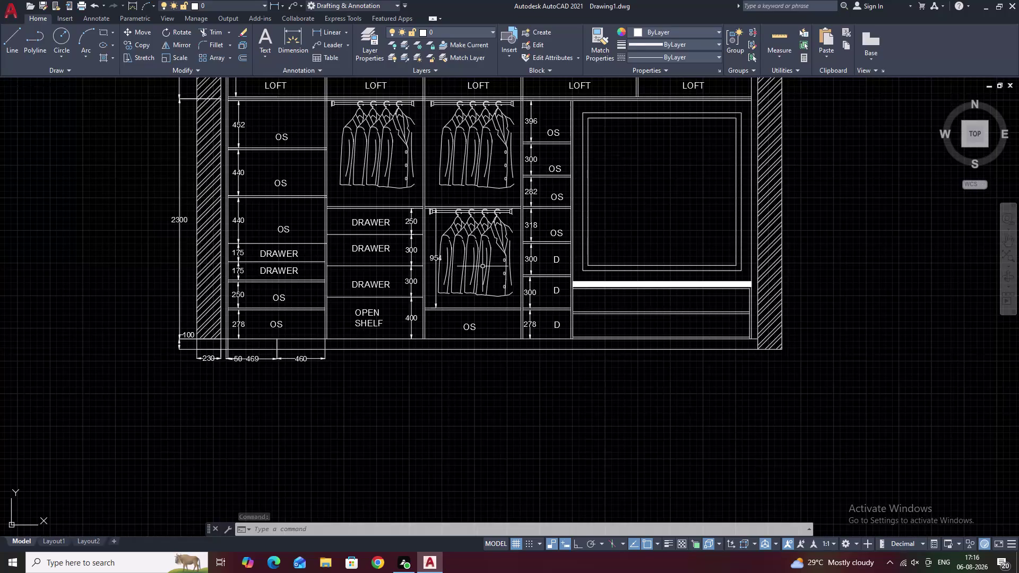
Select the whole elevation without shutters with a crossing lasso.
middle_drag(483, 267, 588, 315)
scroll(up, 3)
scroll(down, 3)
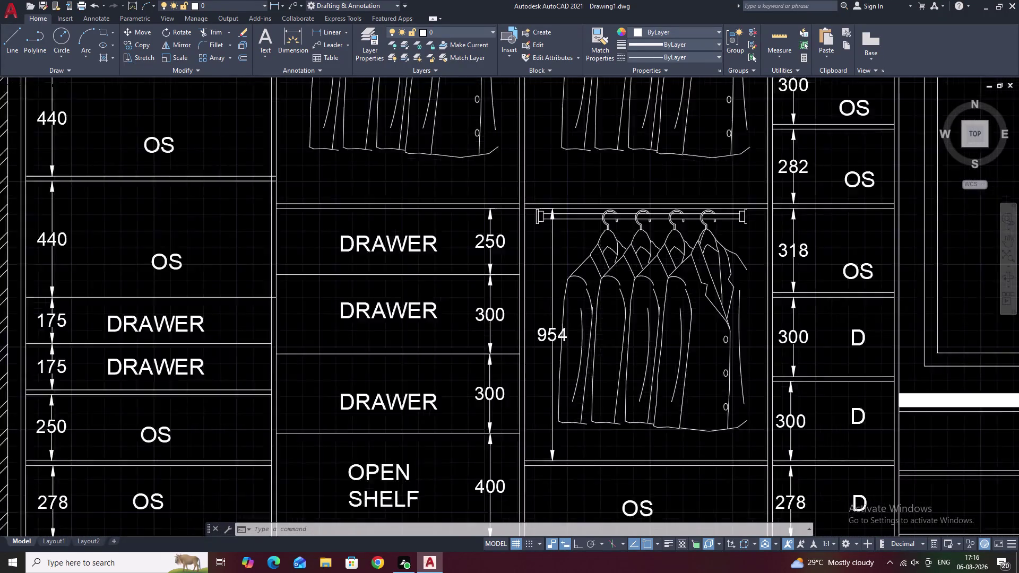
scroll(down, 3)
scroll(down, 3)
middle_drag(595, 301, 675, 301)
middle_drag(422, 292, 562, 298)
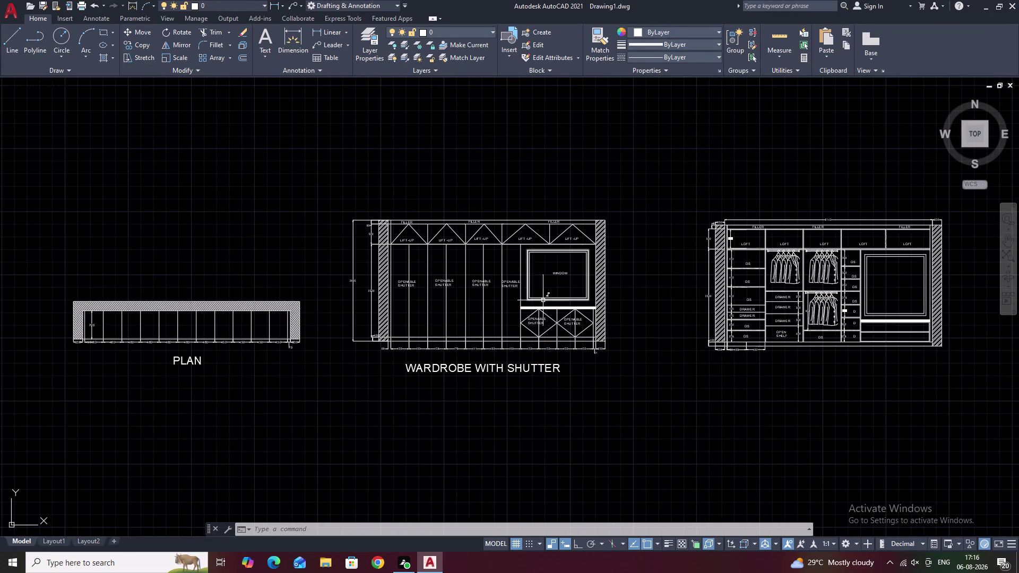
drag(963, 222, 947, 396)
click(948, 395)
right_click(949, 394)
right_click(950, 393)
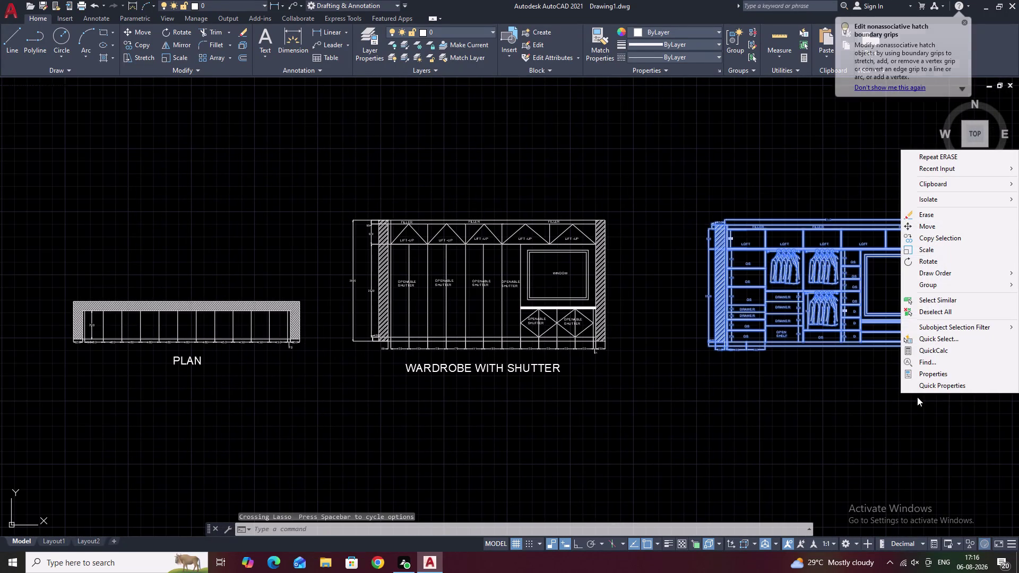
click(804, 391)
Move the elevation from its bottom-left corner level with the shutter drawing's base.
text(M)
key(space)
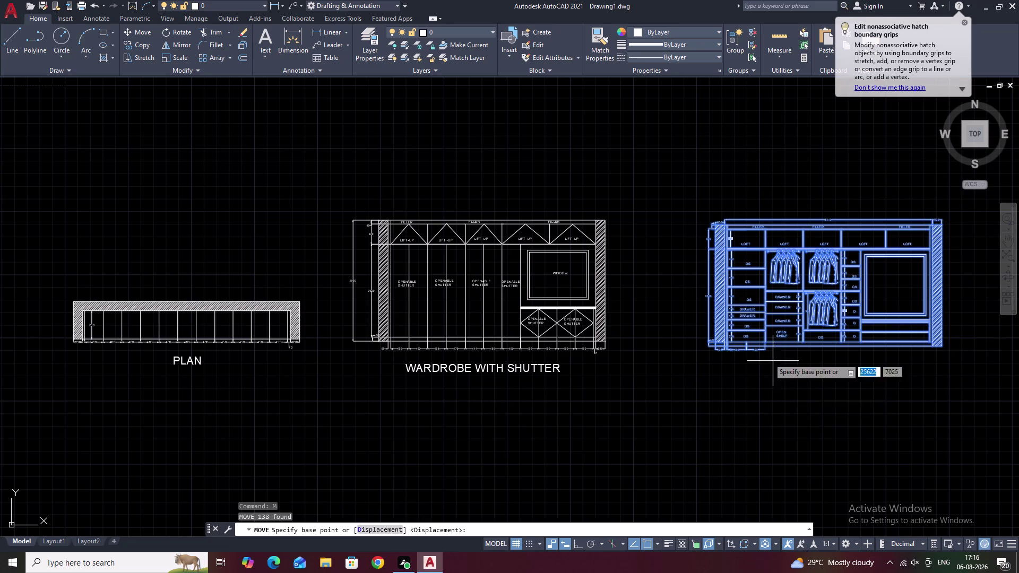
scroll(up, 3)
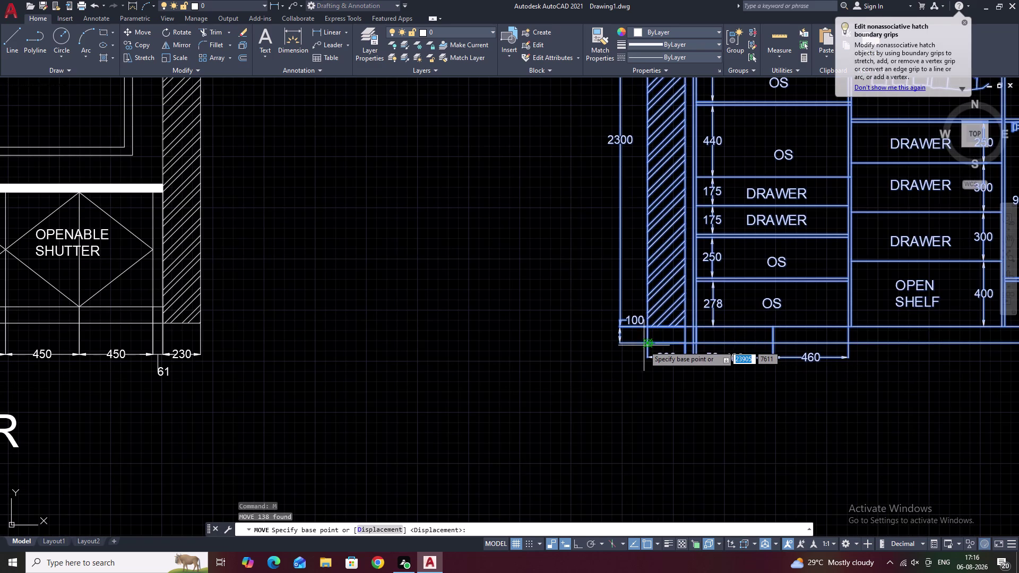
click(647, 345)
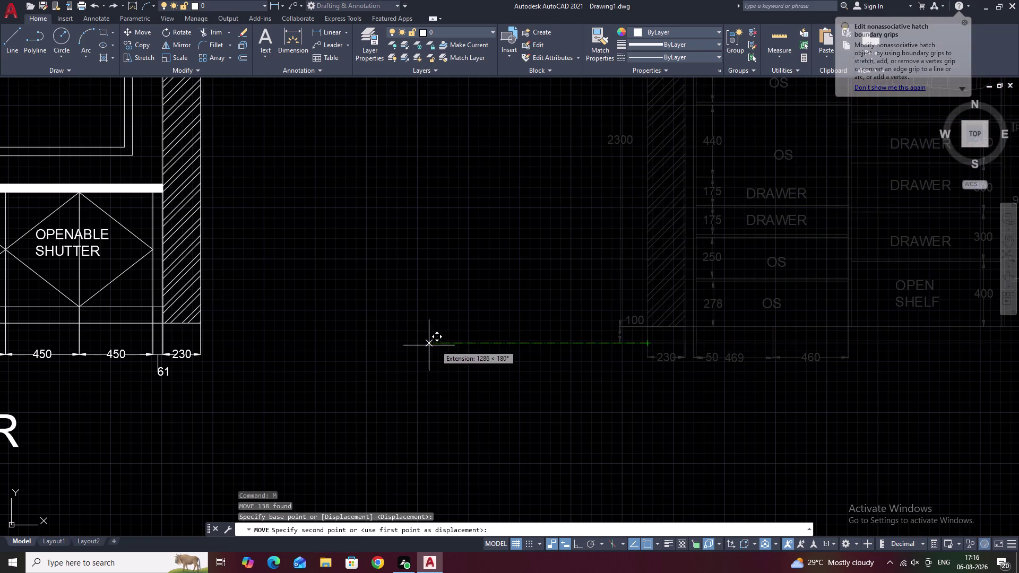
click(396, 347)
key(Escape)
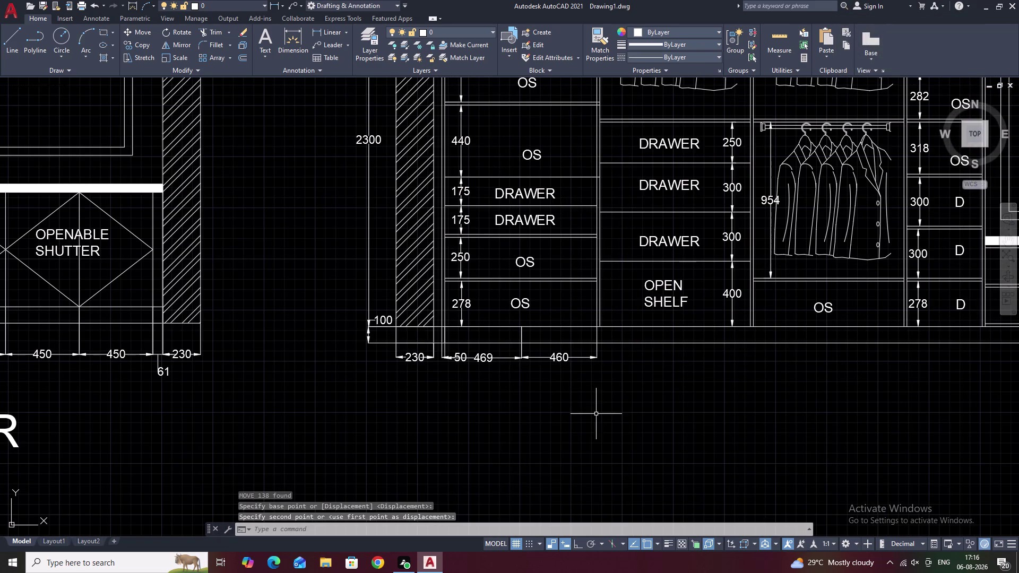
scroll(down, 3)
scroll(down, 3)
middle_drag(595, 429, 667, 426)
scroll(up, 3)
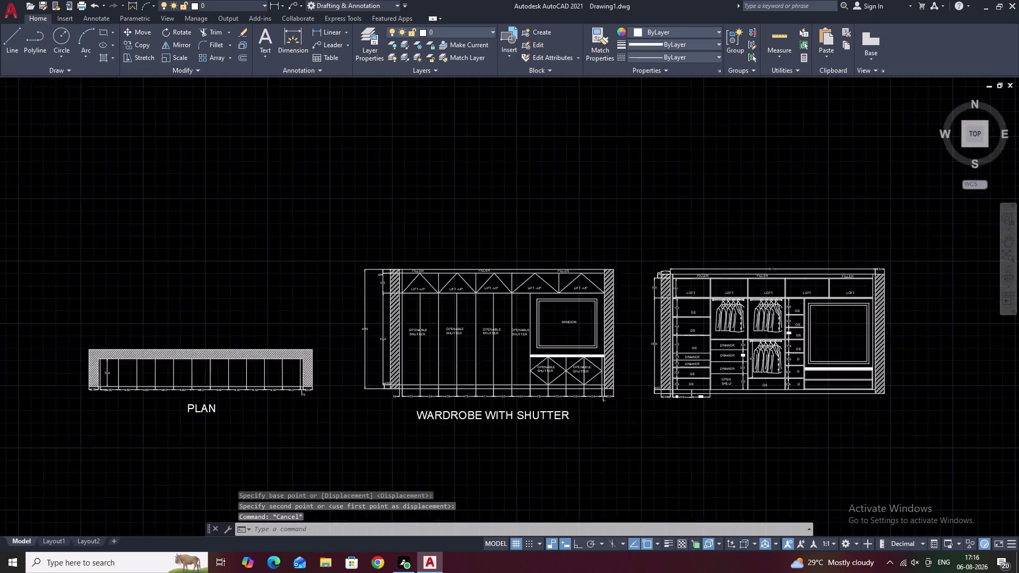
middle_drag(587, 413, 651, 389)
scroll(down, 3)
Zoom and pan to review the plan and both wardrobe elevations.
middle_drag(733, 408, 688, 409)
scroll(down, 3)
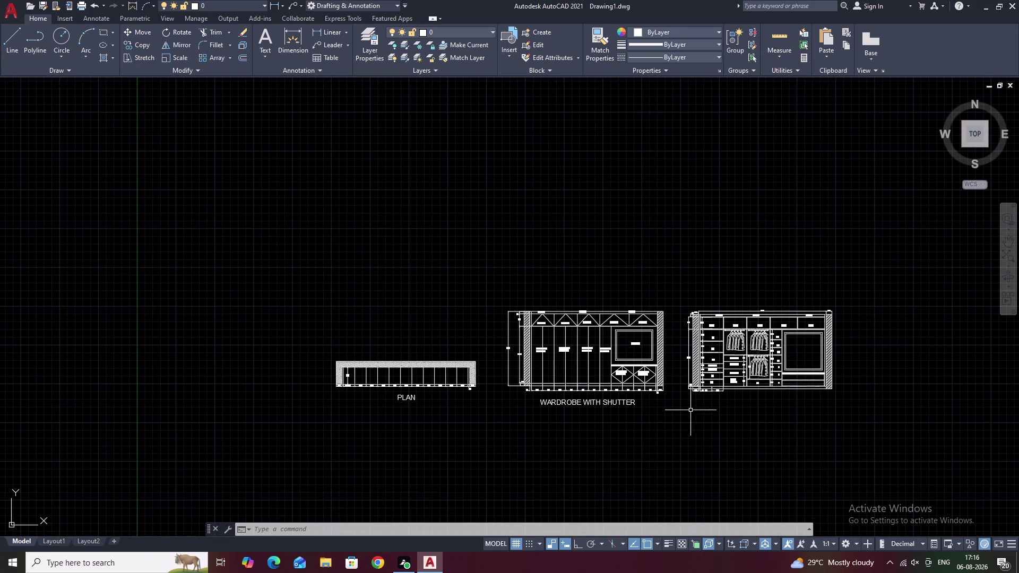
scroll(up, 3)
scroll(up, 3)
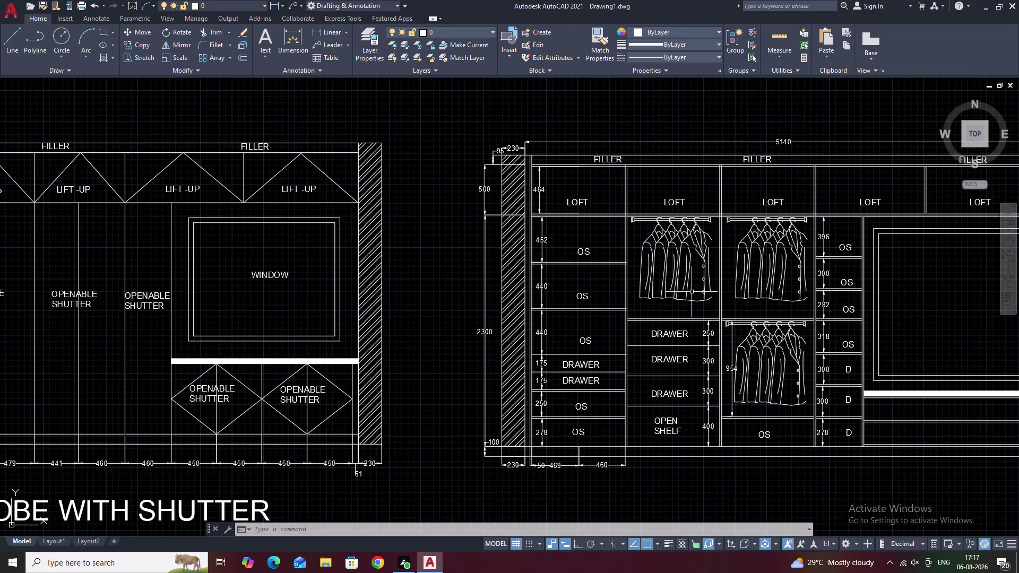
scroll(down, 3)
middle_drag(699, 293, 768, 262)
scroll(down, 3)
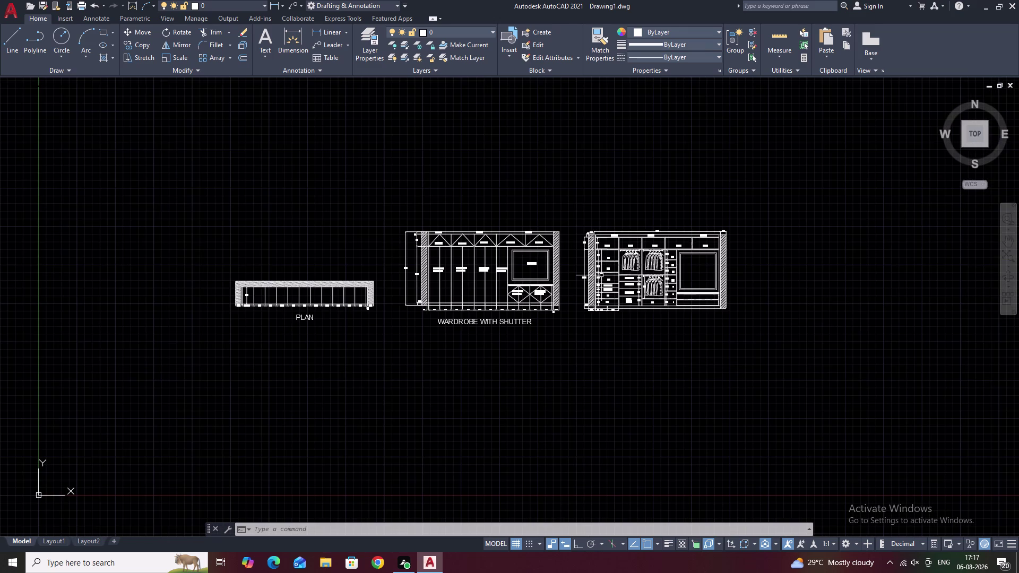
scroll(up, 3)
scroll(up, 3)
middle_drag(470, 280, 543, 285)
scroll(down, 3)
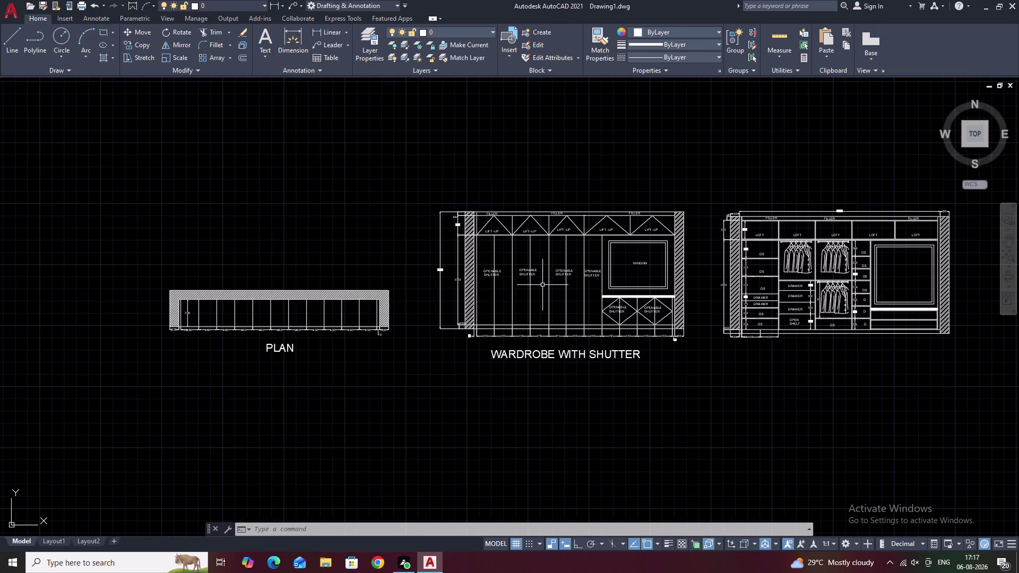
middle_drag(543, 285, 488, 290)
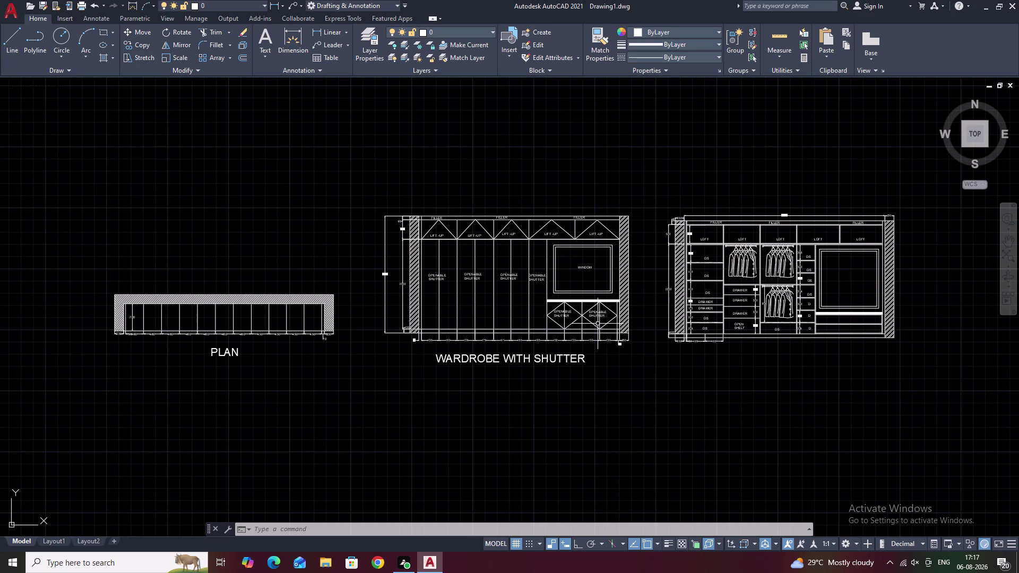
Start a multiline text command with the T alias.
text(T)
key(space)
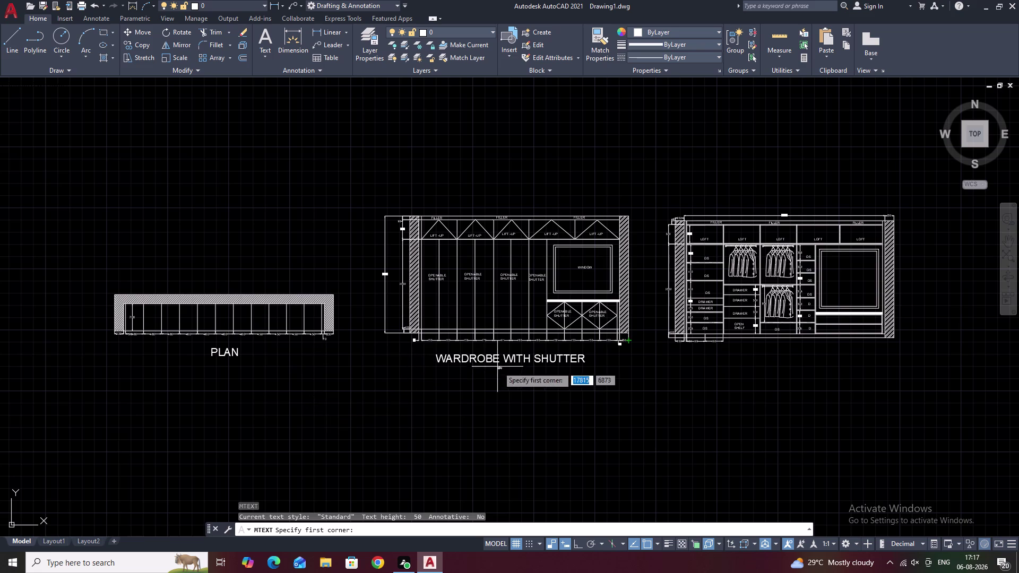
middle_drag(749, 349, 694, 361)
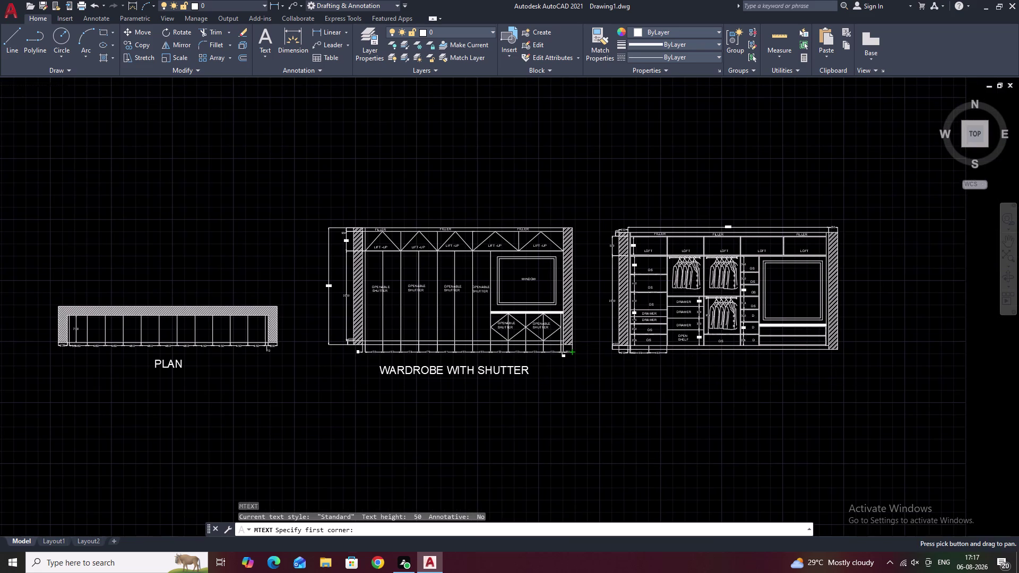
Copy the WARDROBE WITH SHUTTER title to below the elevation without shutters.
key(Escape)
double_click(486, 373)
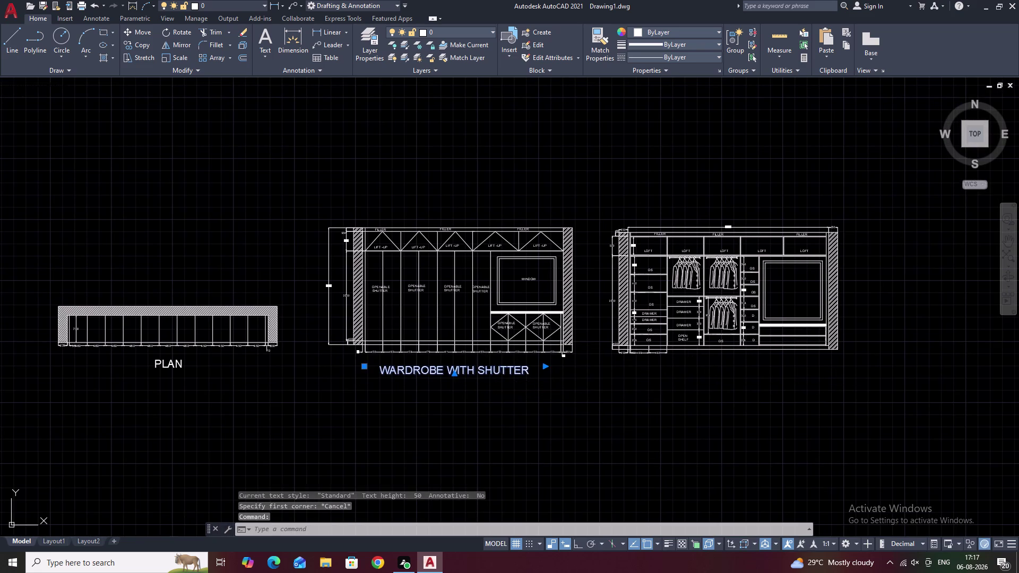
key(Escape)
click(522, 372)
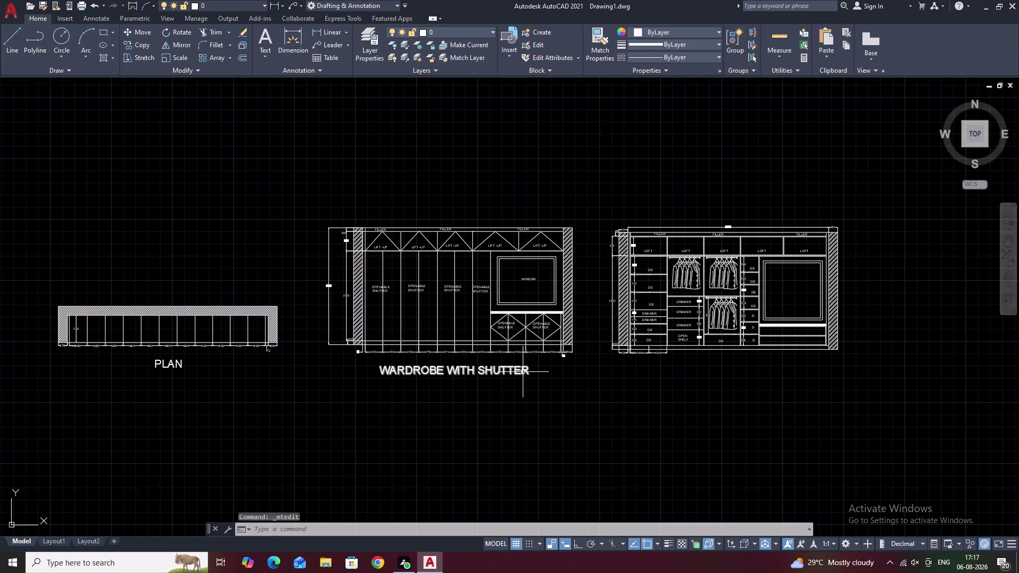
text(CO)
key(space)
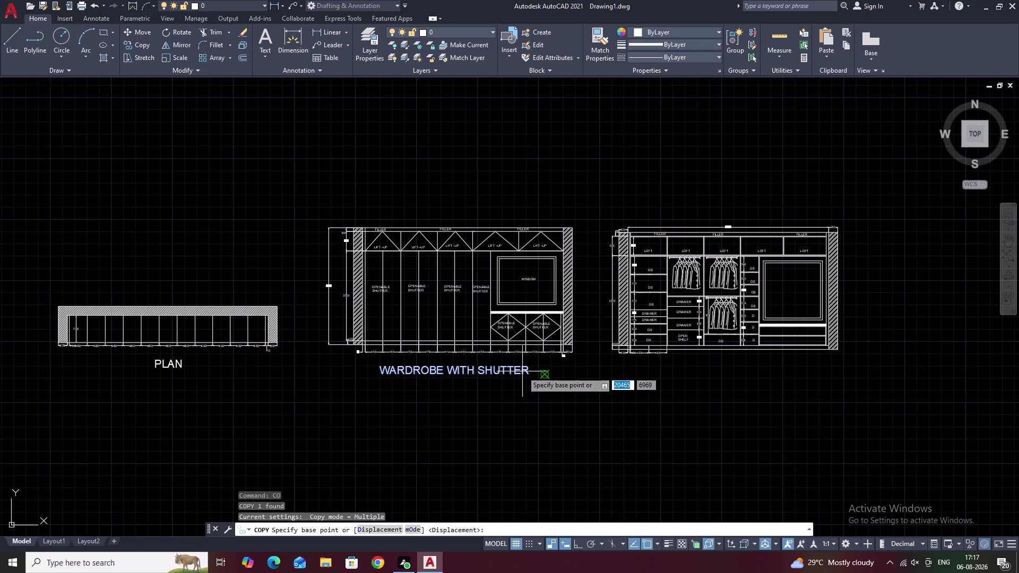
click(522, 371)
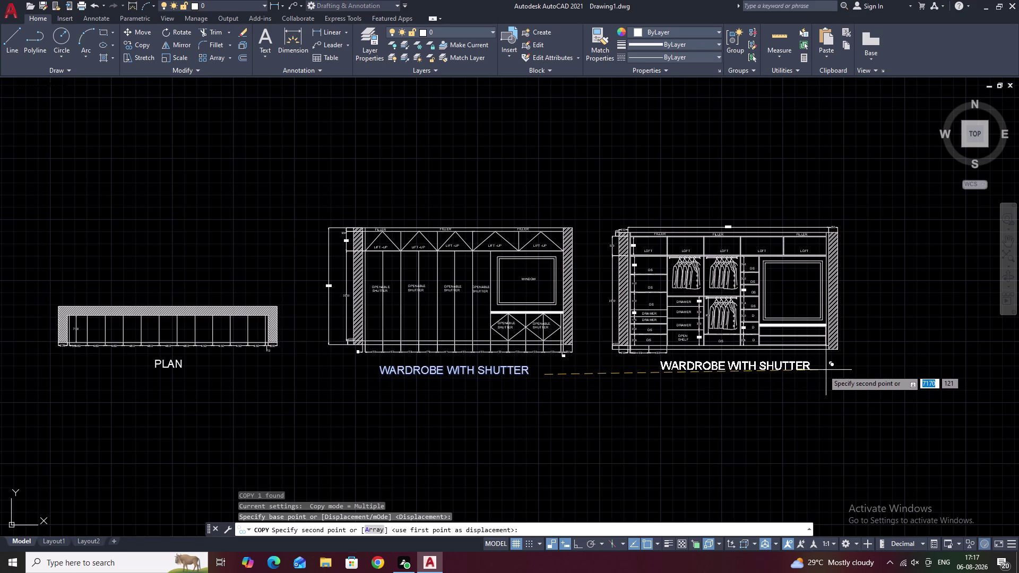
click(821, 370)
key(Escape)
Change the copied title's wording to ELEVATION WITHOUT SHUTTER.
double_click(798, 367)
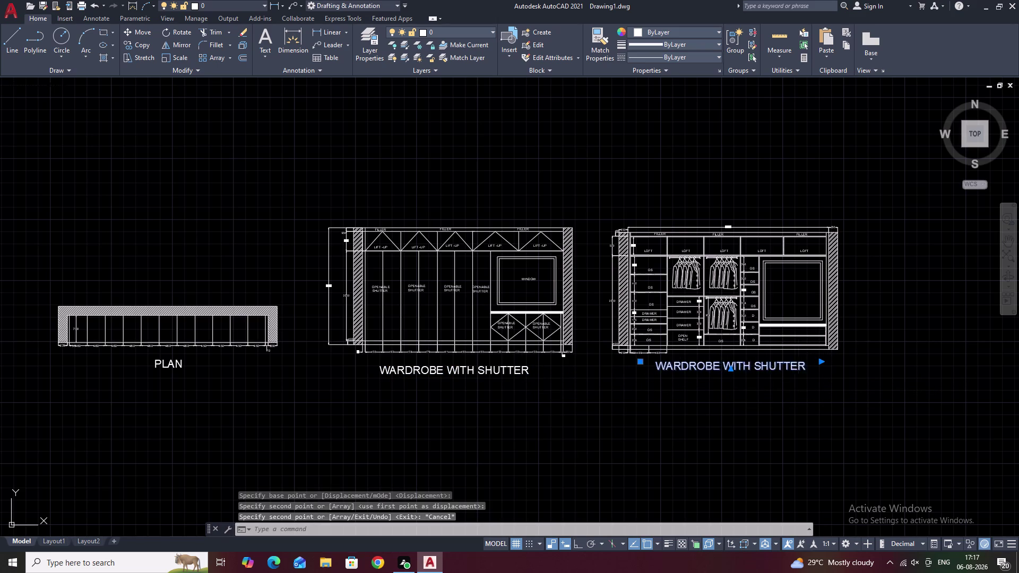
drag(807, 367, 650, 370)
click(650, 370)
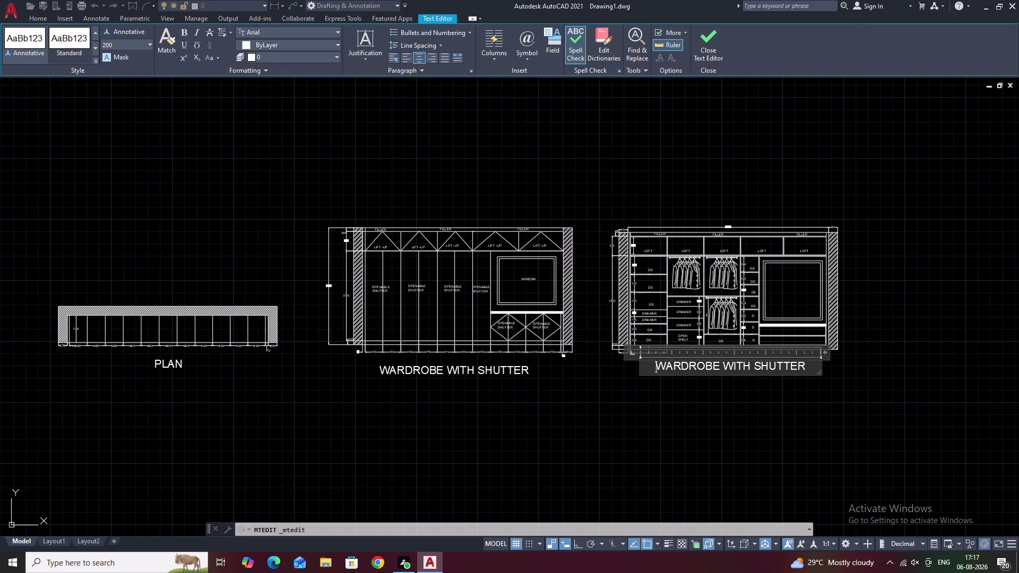
key(BackSpace)
drag(794, 368, 644, 369)
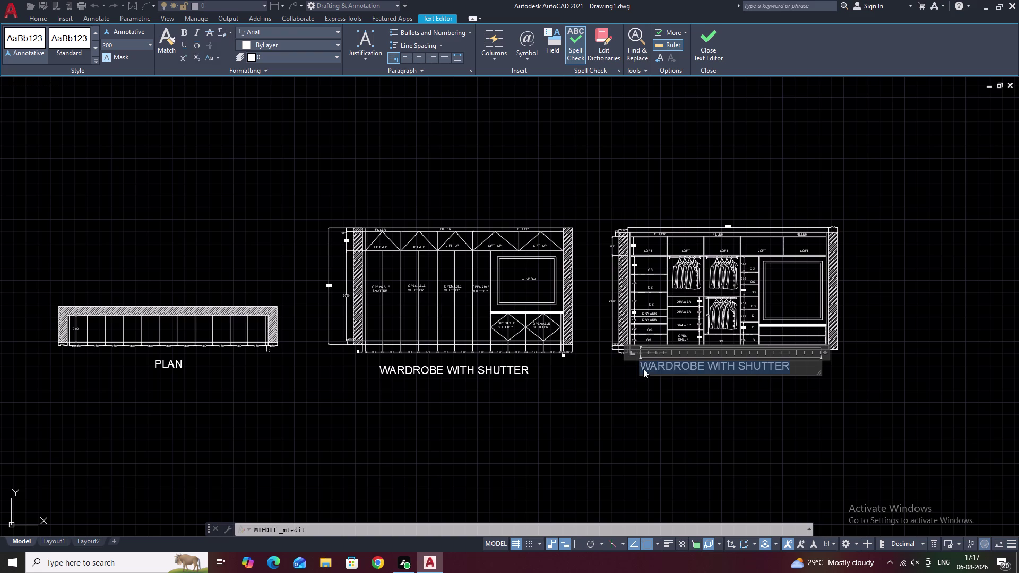
key(BackSpace)
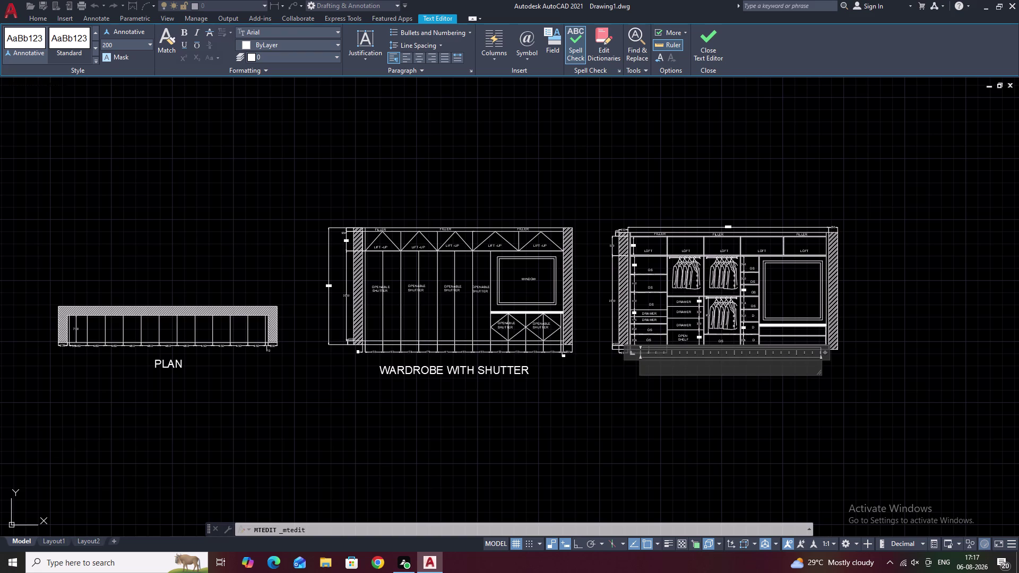
text(ELE)
text(VATION)
key(space)
text(W)
text(ITHO)
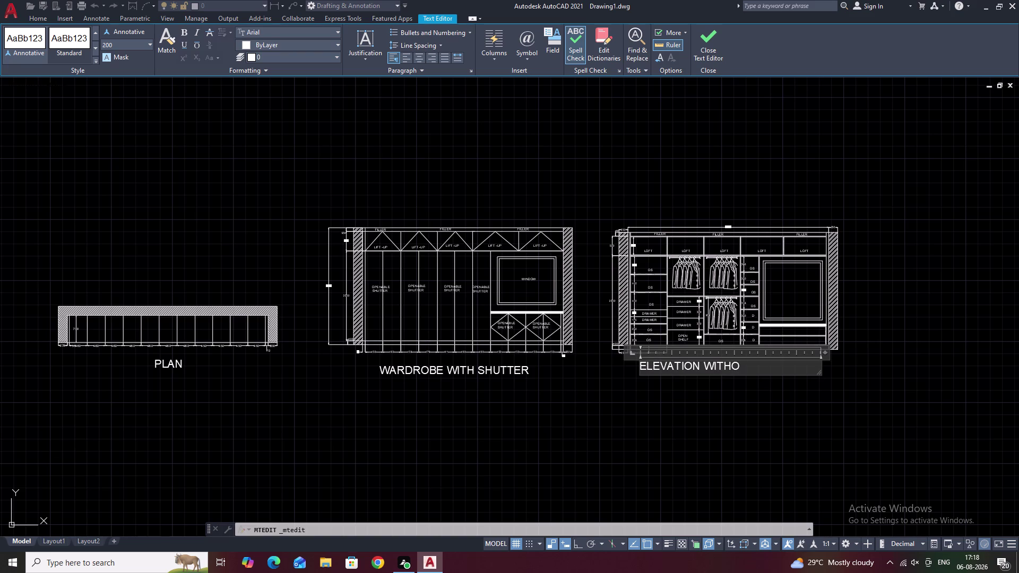
text(U)
text(T)
key(space)
text(SH)
text(UTT)
text(ER)
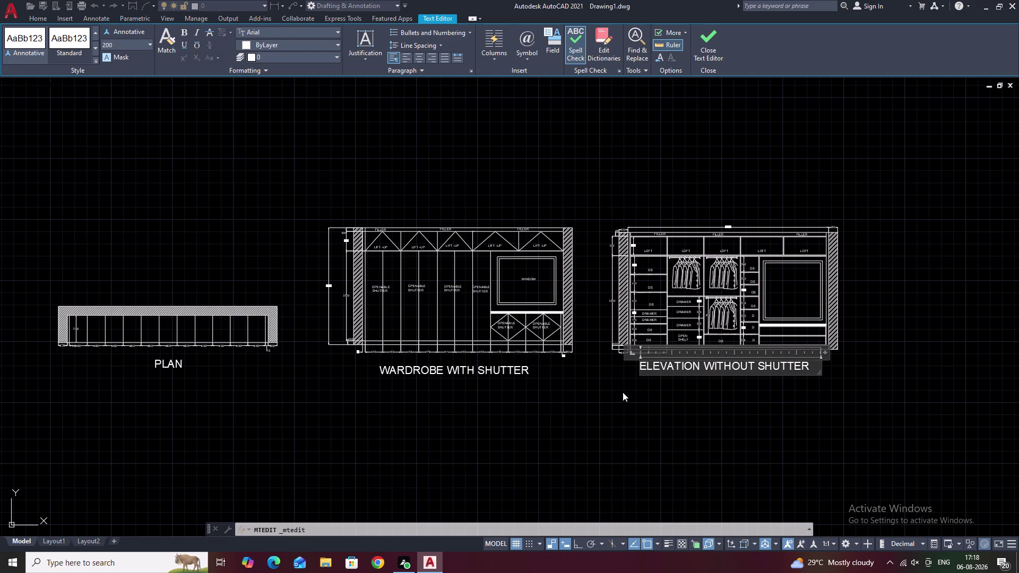
click(686, 411)
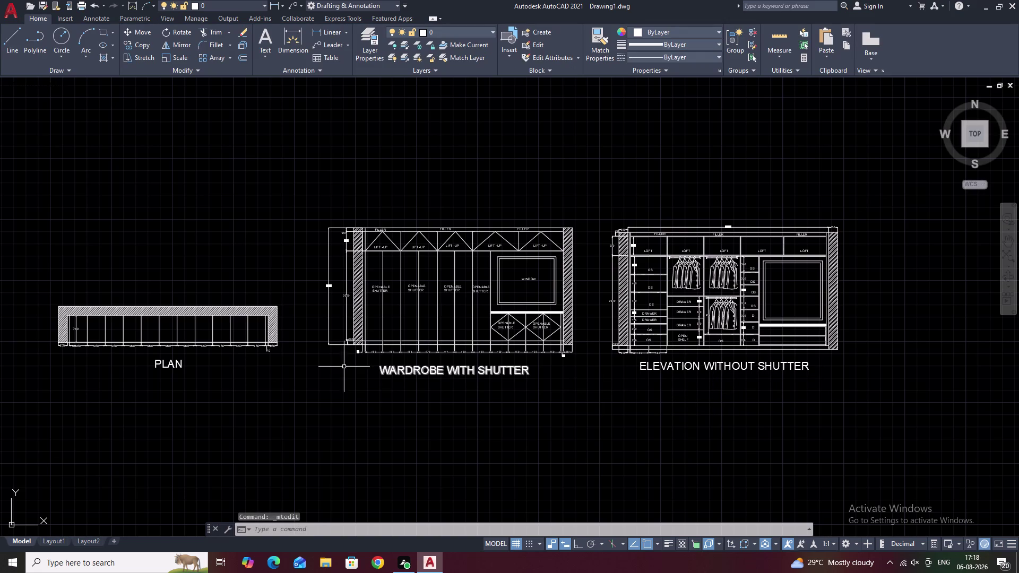
Save the drawing as 'WARDROBE PLAN AND ELEVATION' in the 11645 folder.
middle_drag(163, 379, 244, 394)
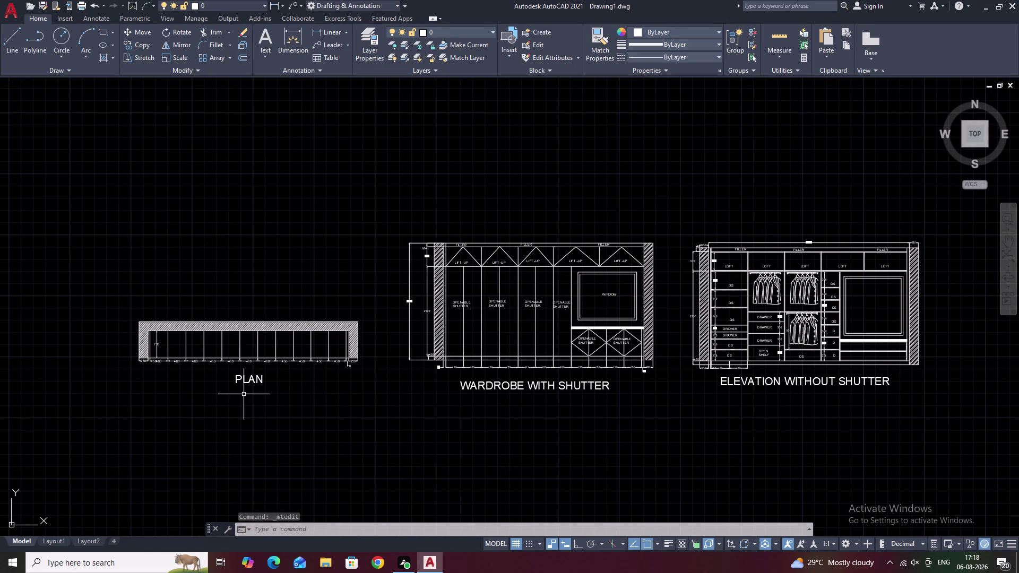
key(Escape)
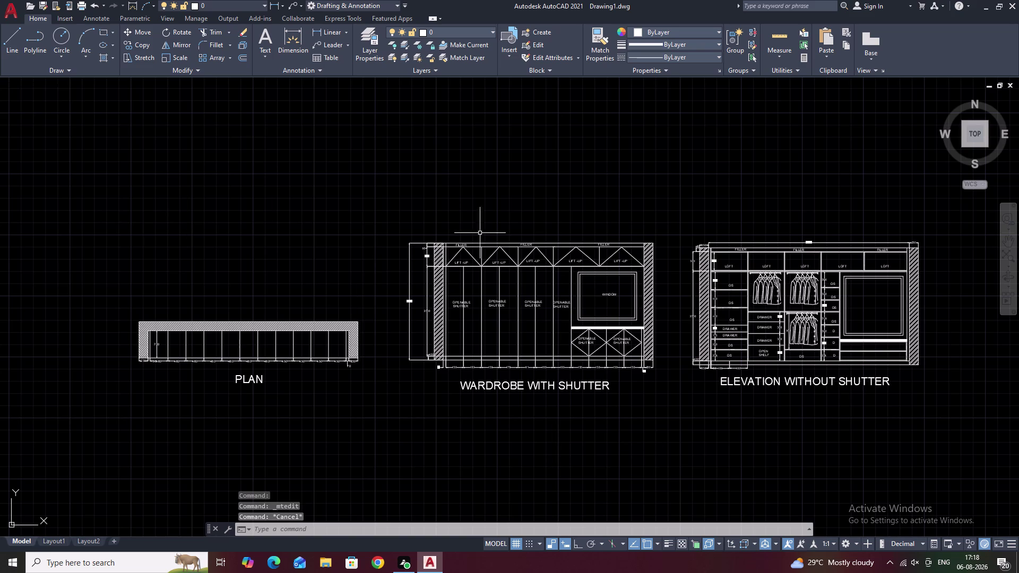
key(ctrl+s)
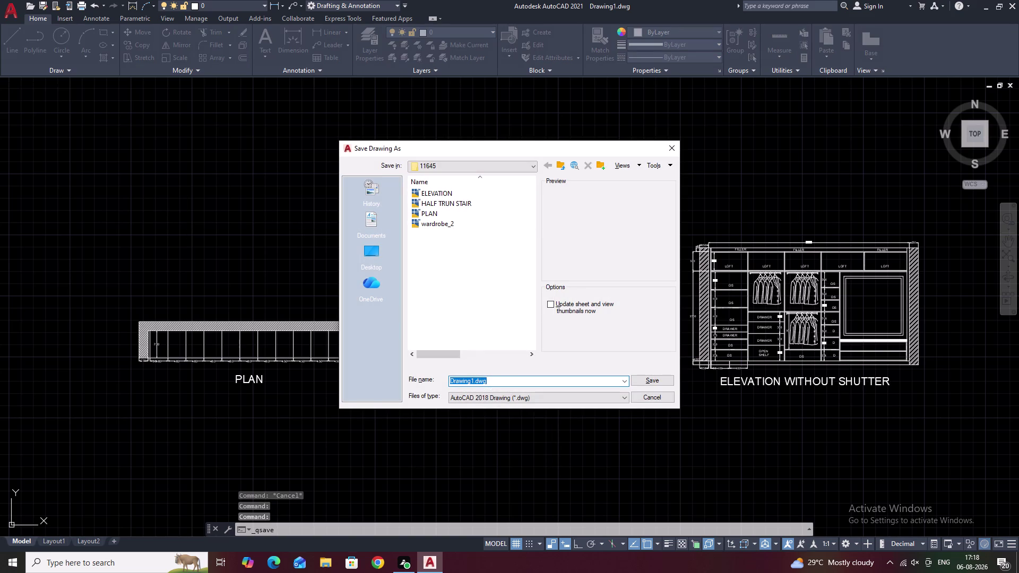
key(BackSpace)
text(W)
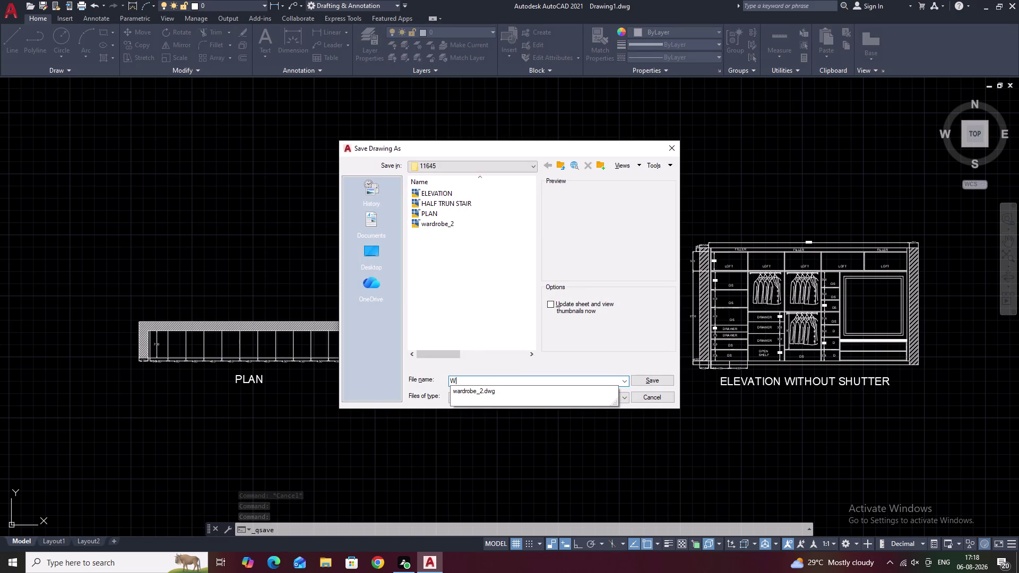
text(AR)
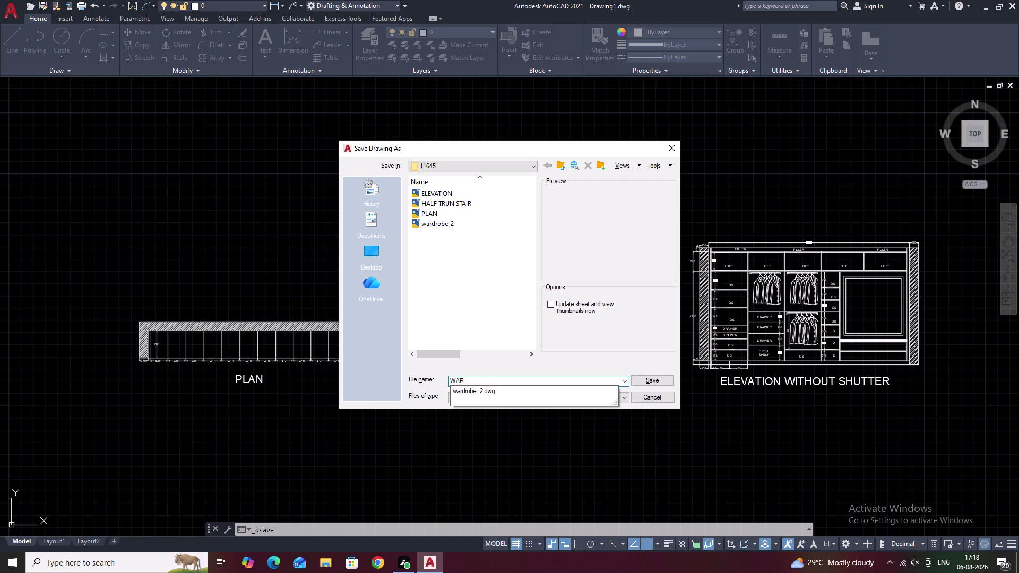
key(d)
key(r)
key(o)
text(BE)
key(space)
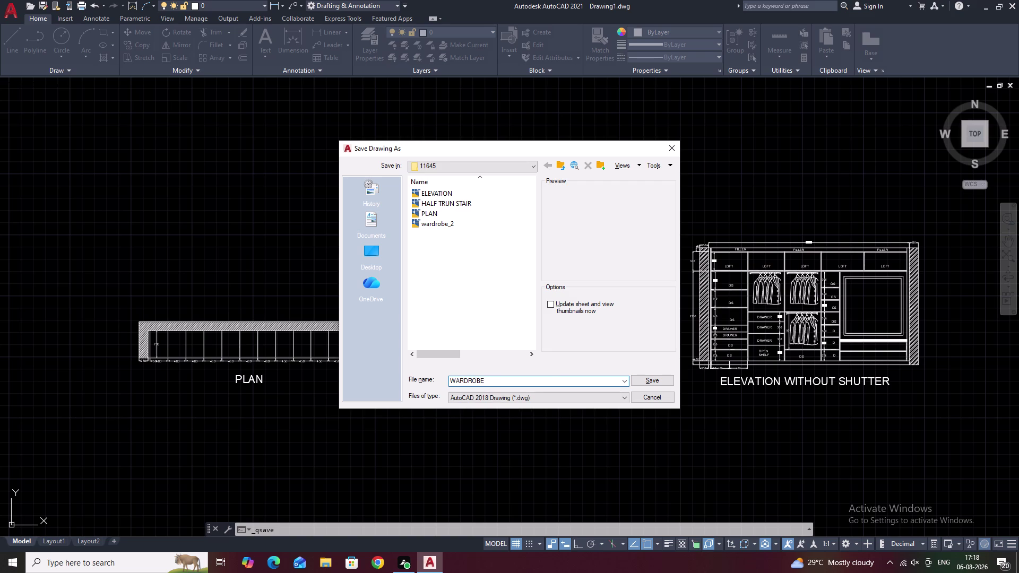
text(PLA)
text(N)
key(space)
text(AND)
key(space)
text(E)
text(LE)
text(VA)
text(TU)
key(BackSpace)
text(IO)
key(n)
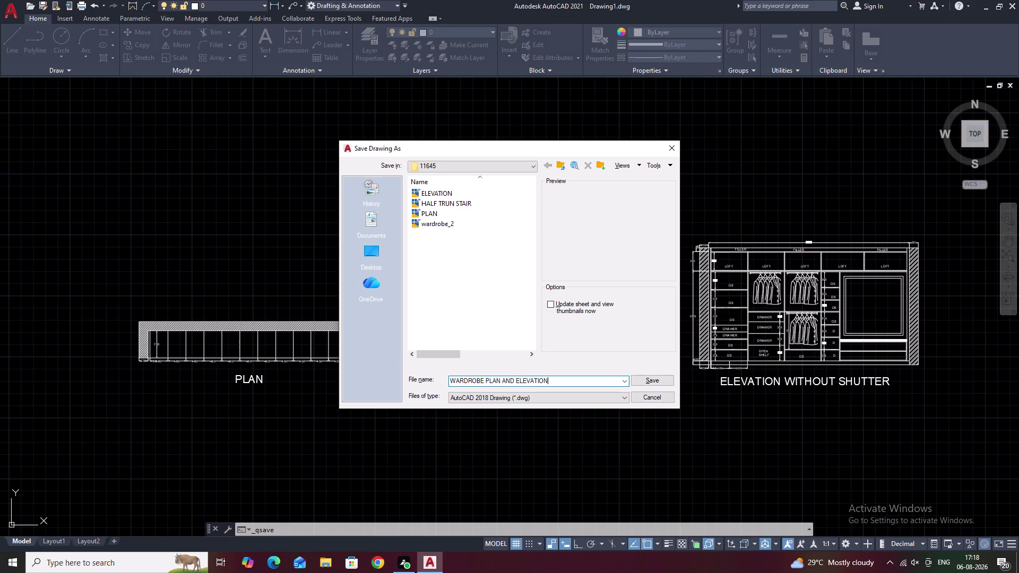
click(652, 380)
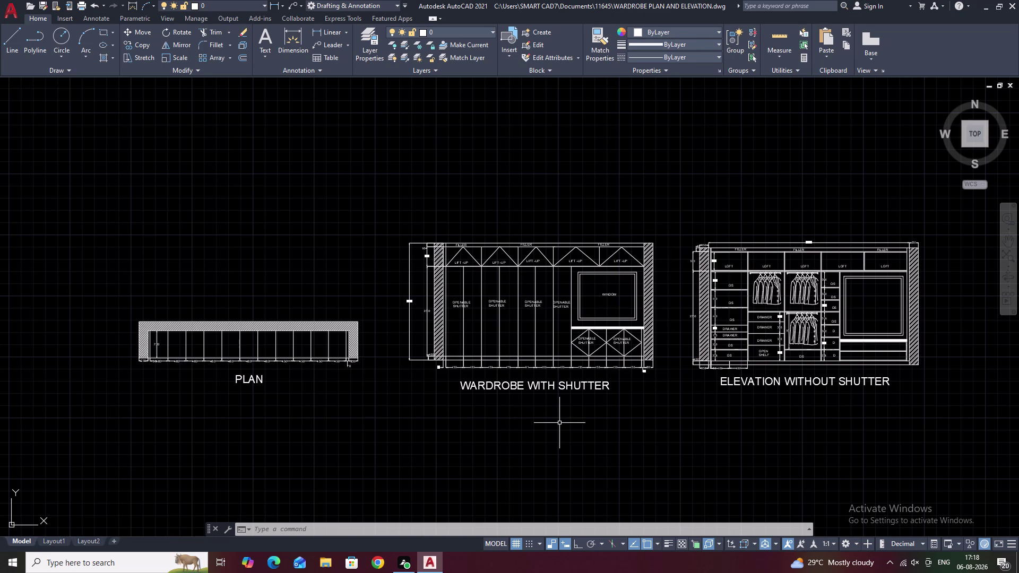
key(ctrl+p)
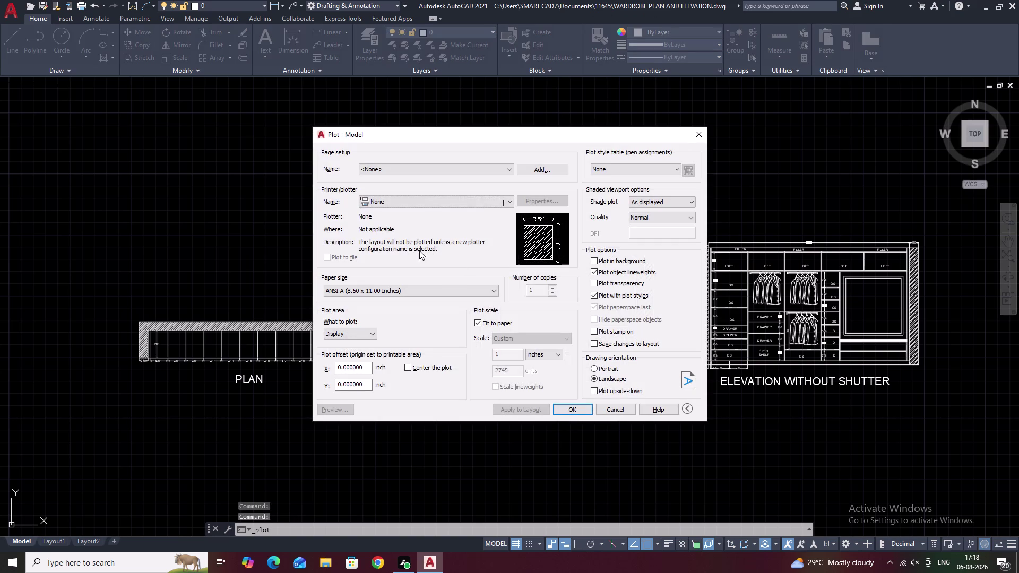
Plot to AutoCAD PDF (High Quality Print), saving WARDROBE PLAN AND ELEVATION-Model.pdf in 11645.
click(409, 200)
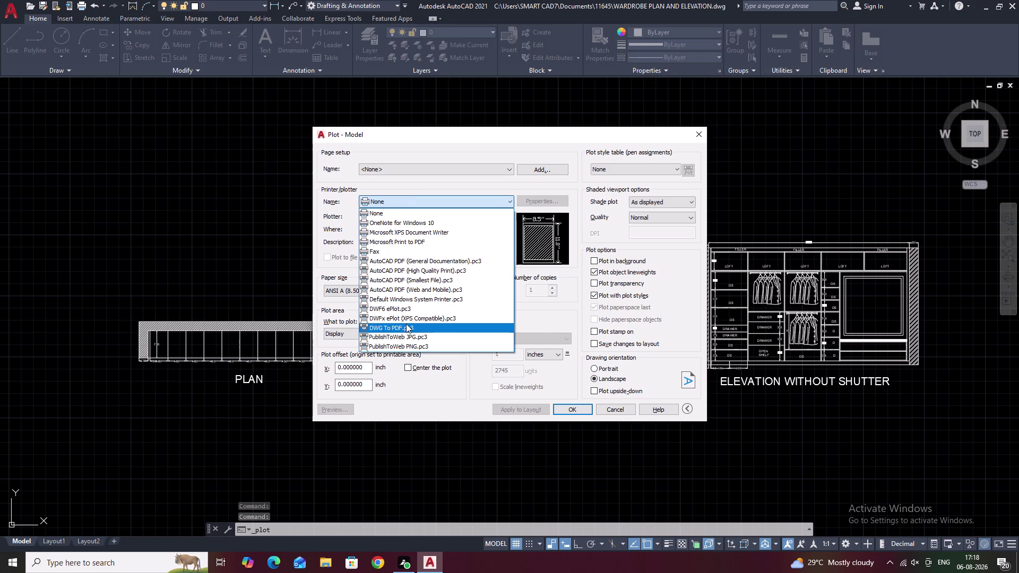
click(428, 274)
click(404, 292)
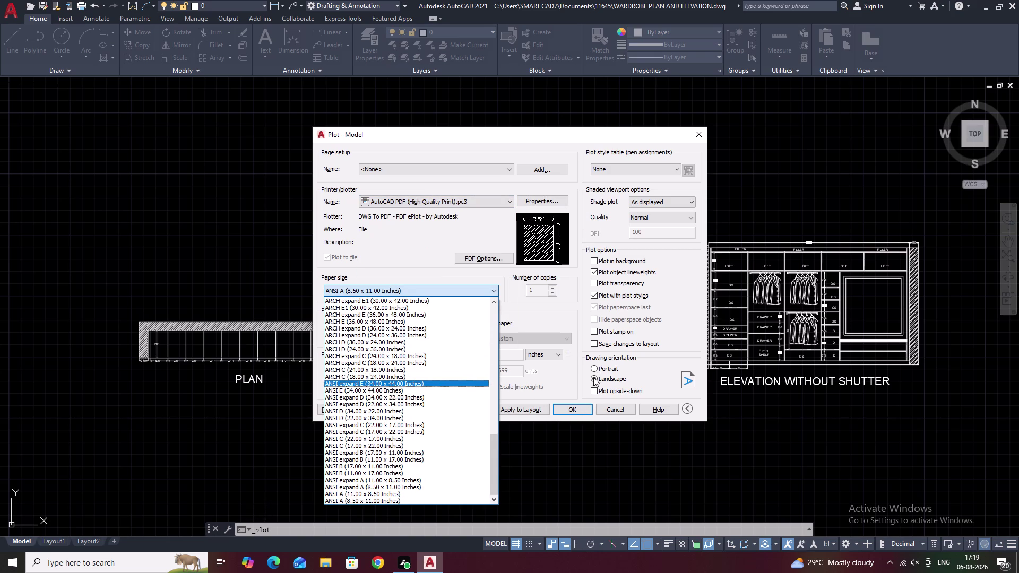
click(577, 409)
click(578, 409)
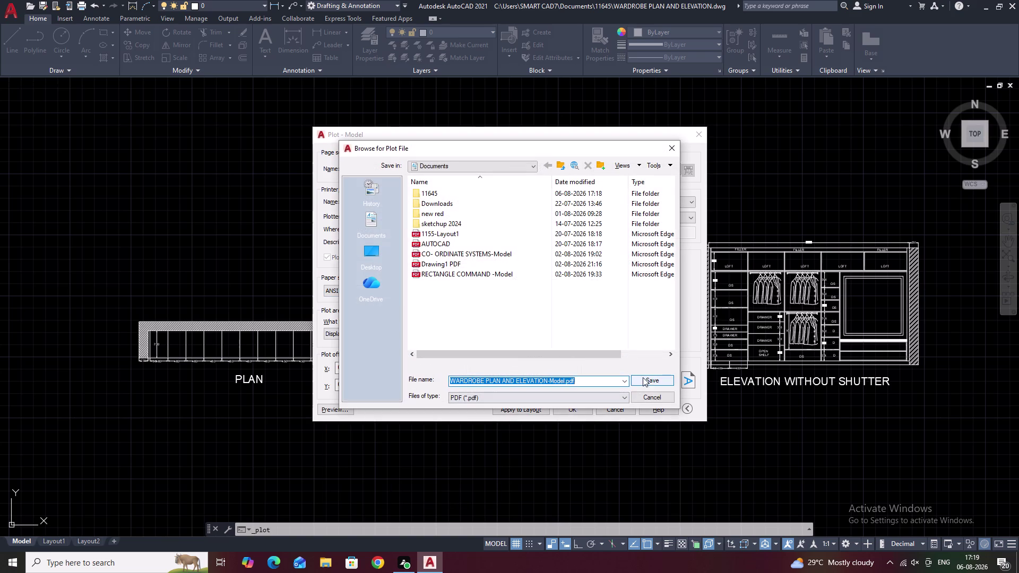
double_click(427, 190)
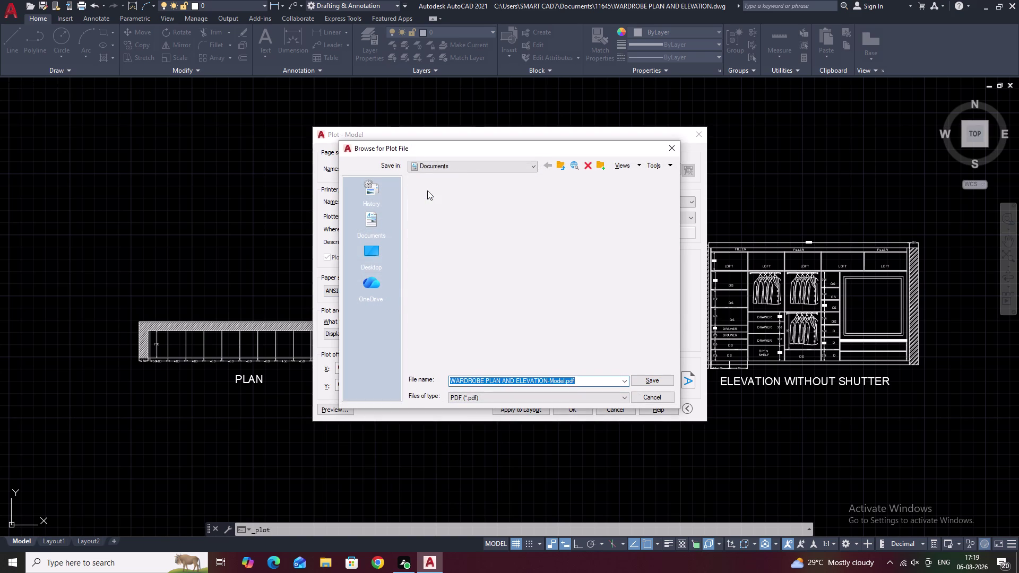
click(640, 379)
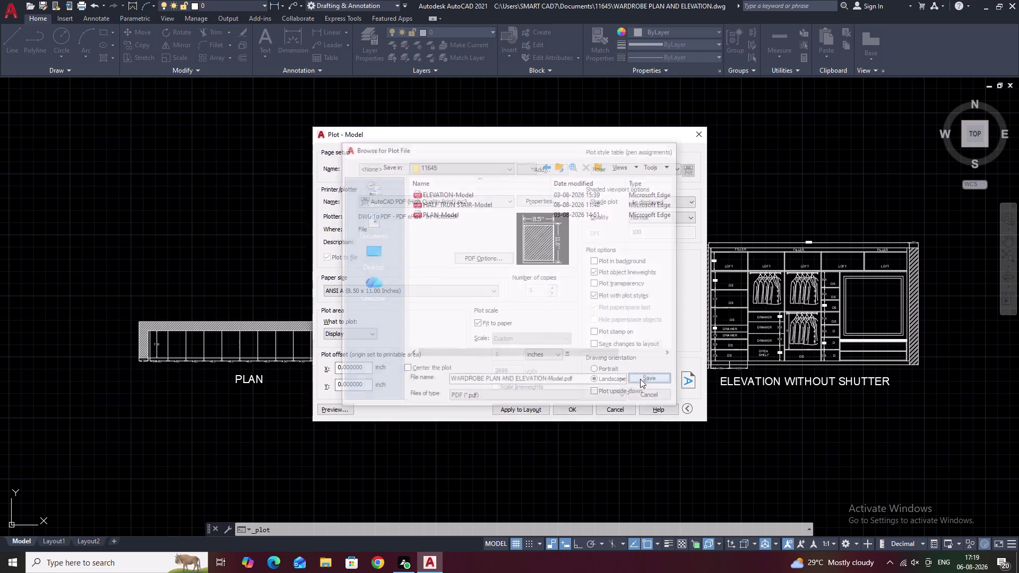